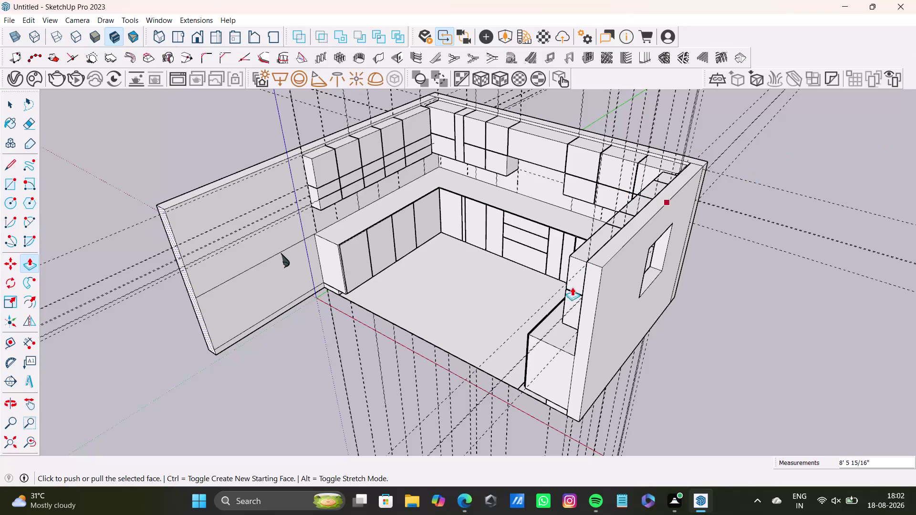
Push/pull the left end wall face and fine-tune its length.
drag(589, 290, 587, 301)
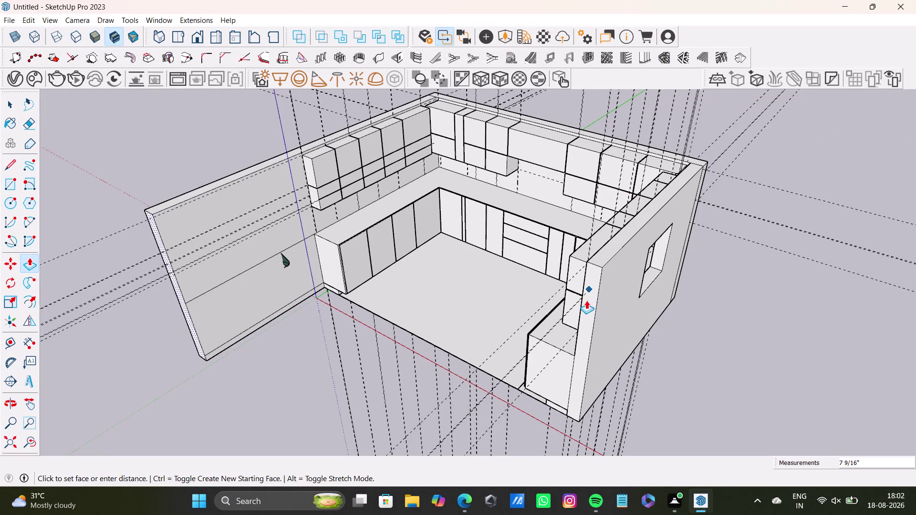
drag(587, 300, 623, 267)
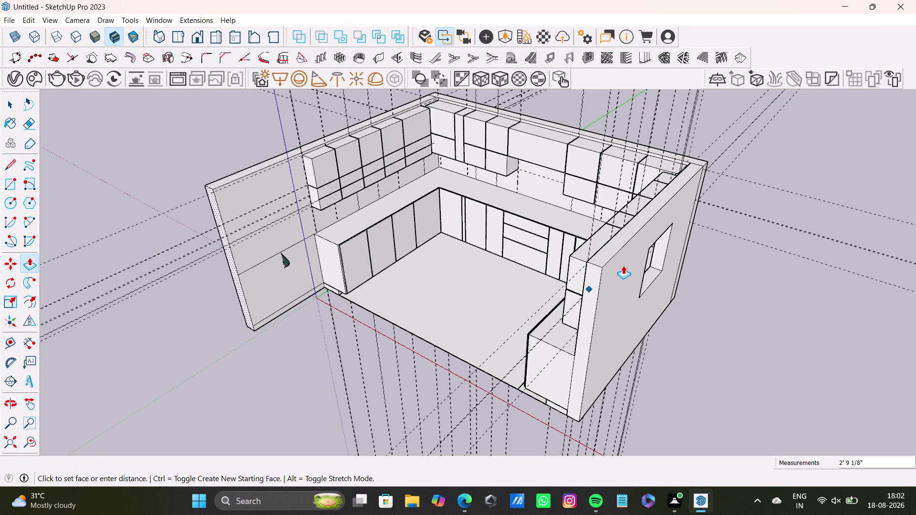
drag(623, 266, 623, 265)
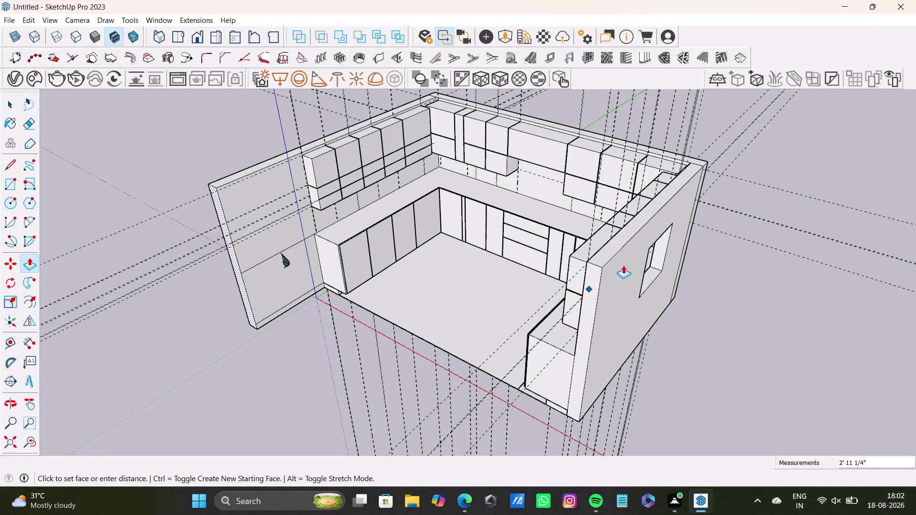
drag(623, 266, 626, 264)
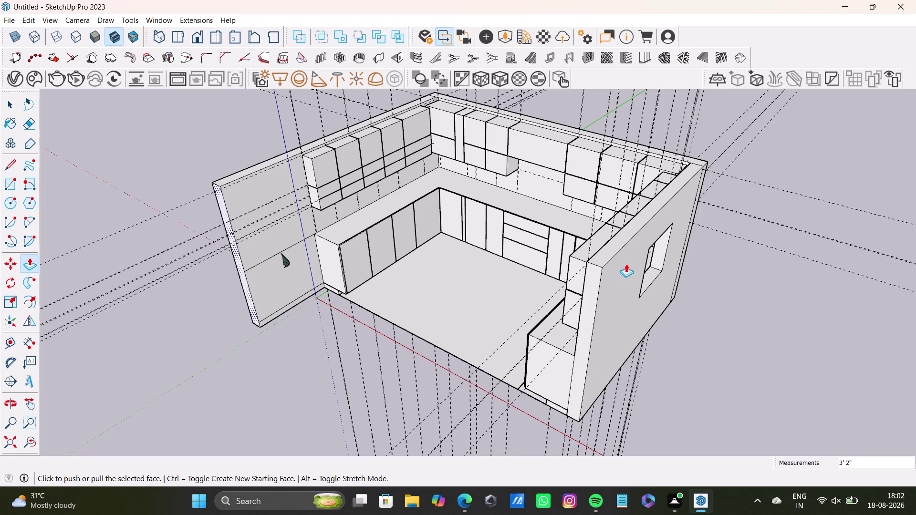
key(space)
Push/pull the right end wall face further forward.
click(590, 279)
key(p)
drag(590, 280, 530, 292)
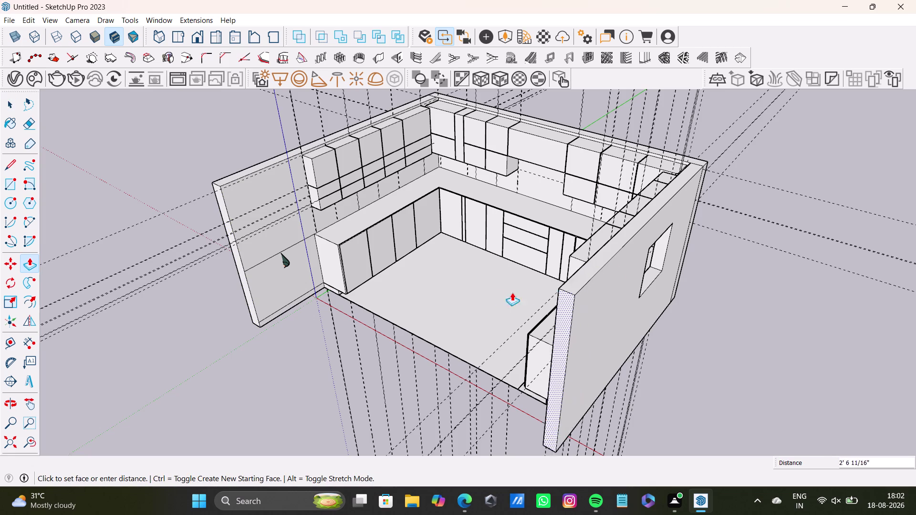
drag(529, 291, 218, 178)
key(space)
Orbit and zoom to view the kitchen room from above.
middle_drag(286, 326, 651, 418)
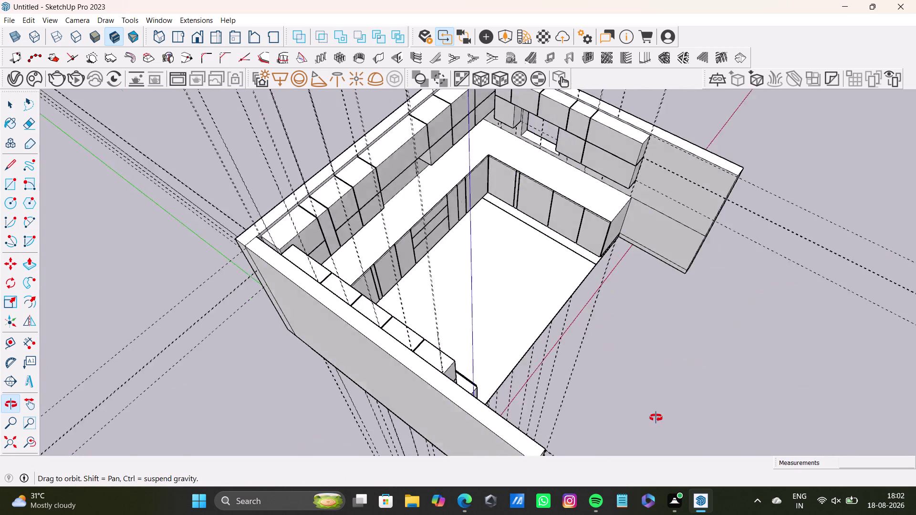
middle_drag(651, 418, 698, 423)
scroll(down, 3)
middle_drag(628, 356, 437, 307)
middle_drag(413, 315, 642, 318)
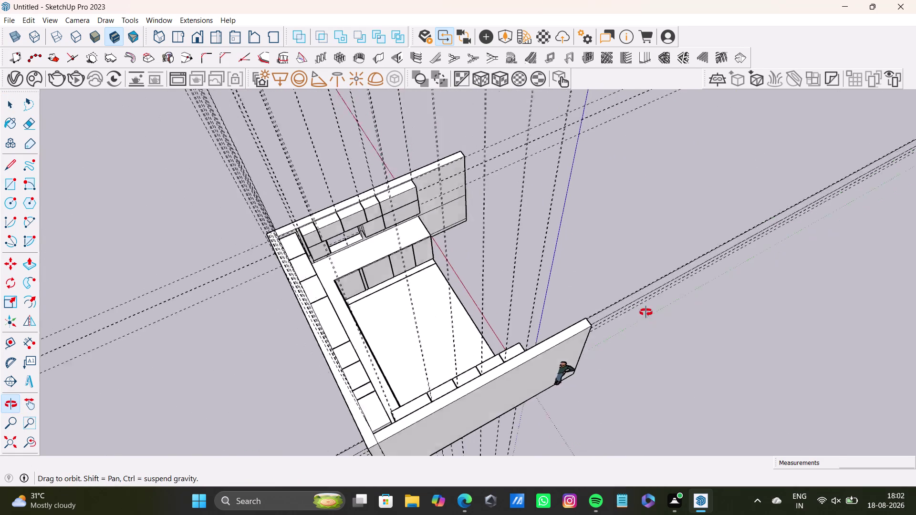
middle_drag(642, 318, 647, 311)
scroll(up, 3)
middle_drag(506, 315, 122, 216)
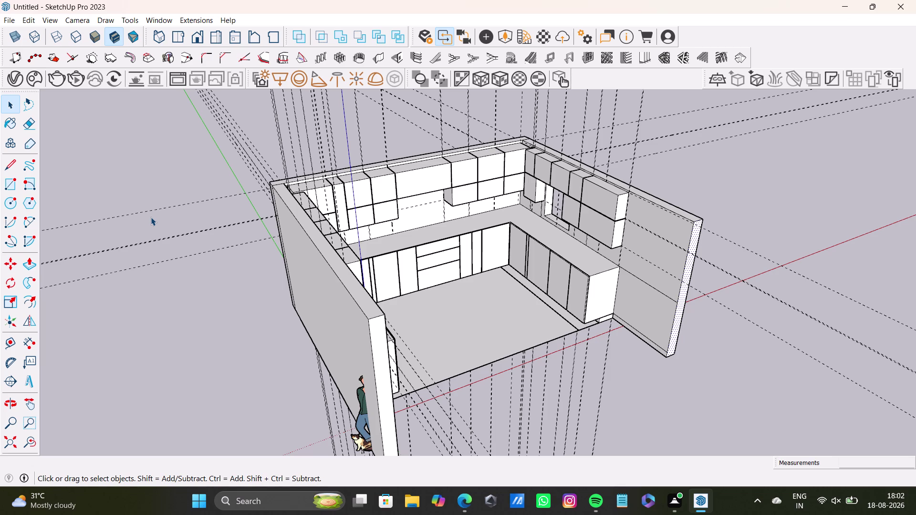
Move in close to inspect the back cabinets and counter, then open the Edit menu.
scroll(down, 3)
middle_drag(521, 310, 393, 307)
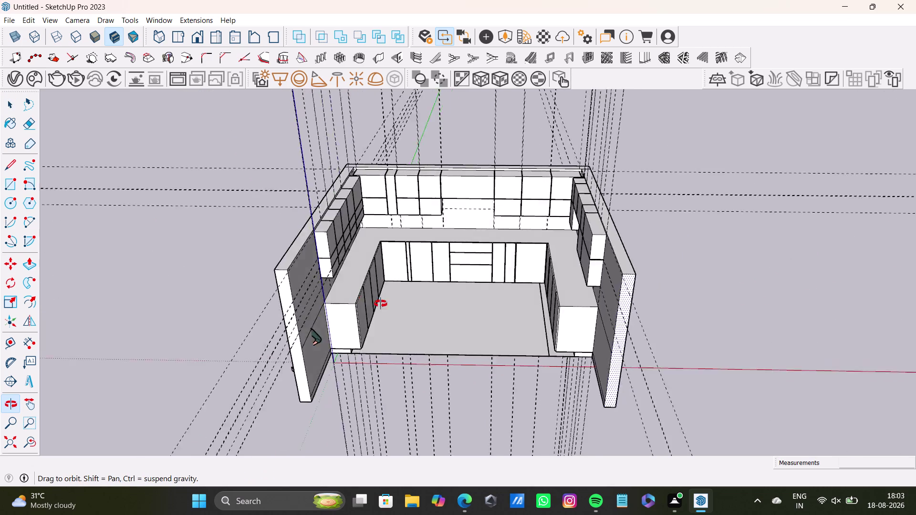
middle_drag(392, 306, 242, 310)
scroll(up, 3)
middle_drag(352, 252, 448, 192)
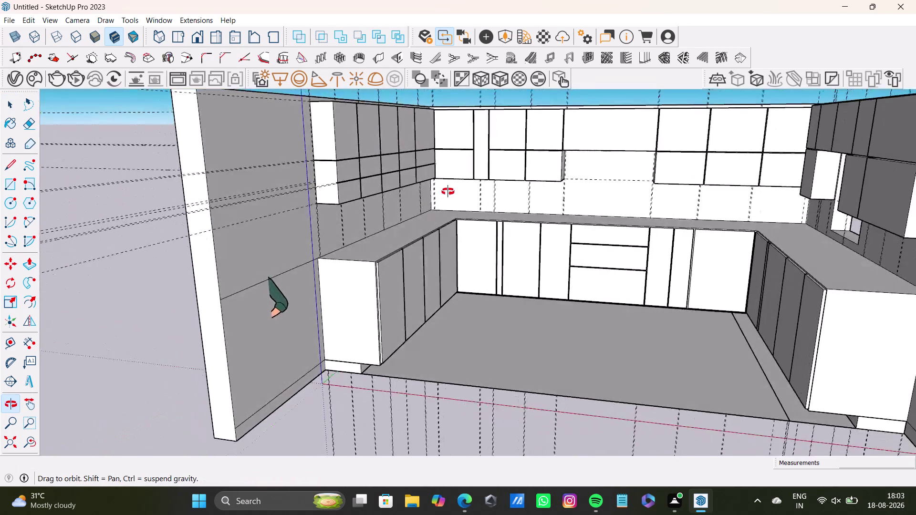
middle_drag(448, 192, 404, 266)
scroll(up, 3)
scroll(down, 3)
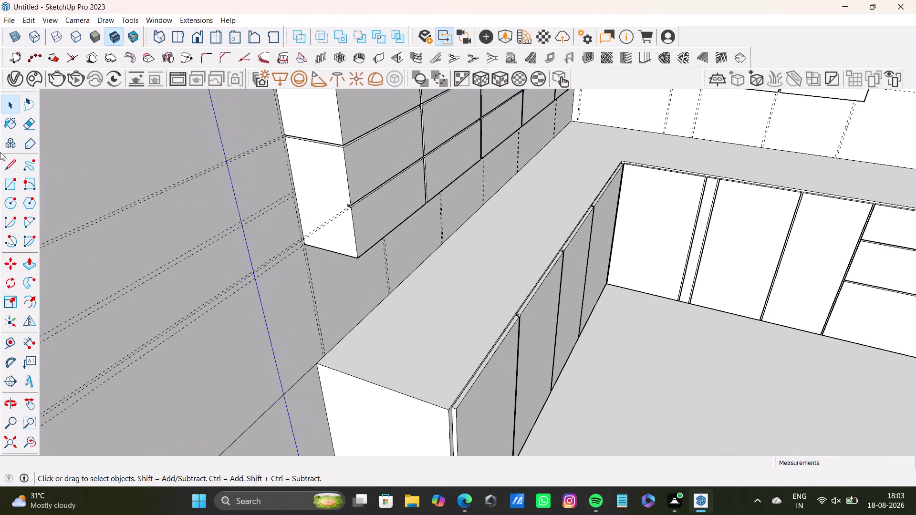
click(24, 19)
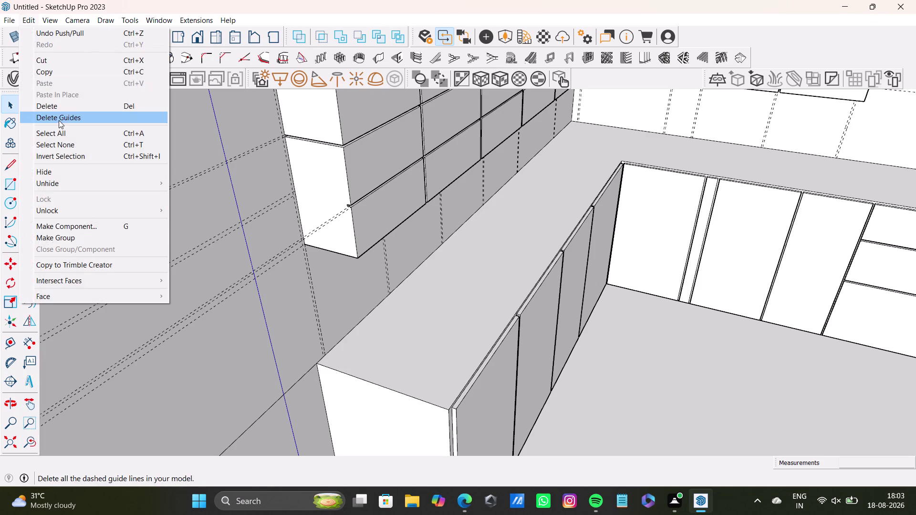
Delete all guides via Edit > Delete Guides and orbit to confirm they're gone.
click(58, 121)
scroll(down, 3)
middle_drag(161, 218, 390, 300)
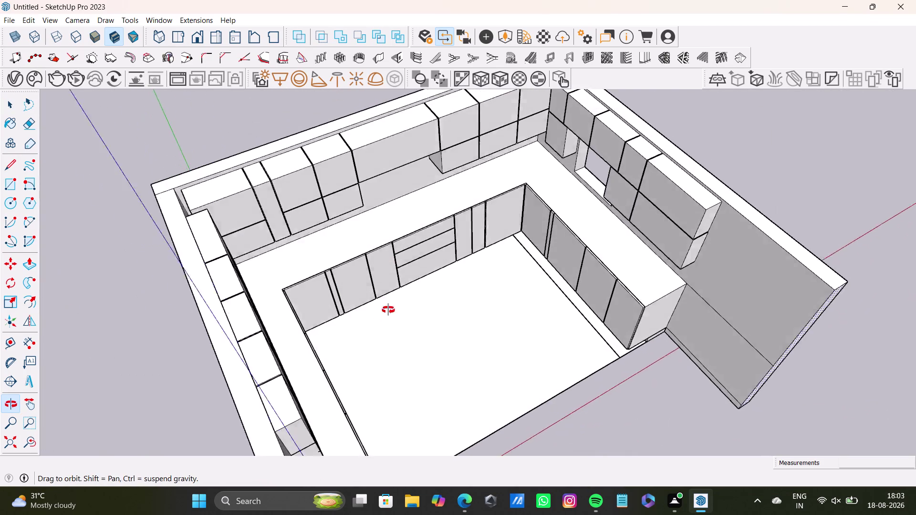
middle_drag(390, 299, 158, 169)
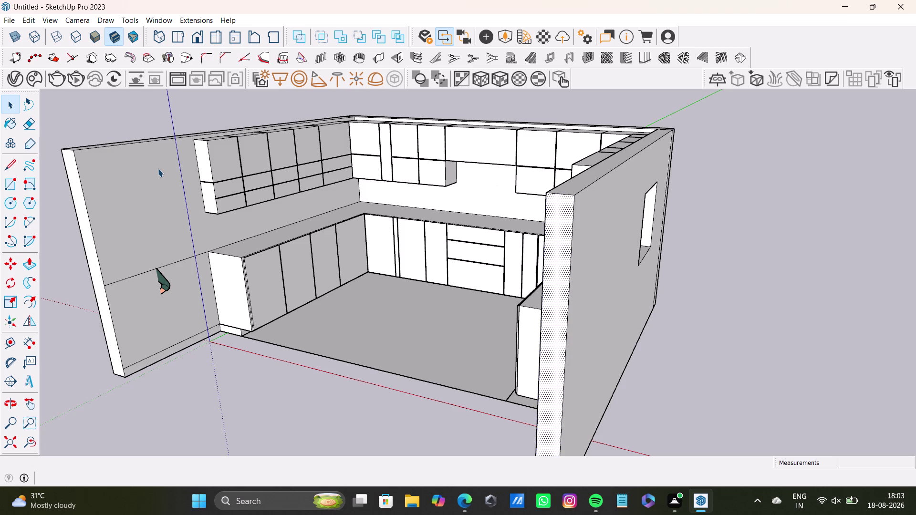
scroll(down, 3)
middle_drag(185, 321, 116, 438)
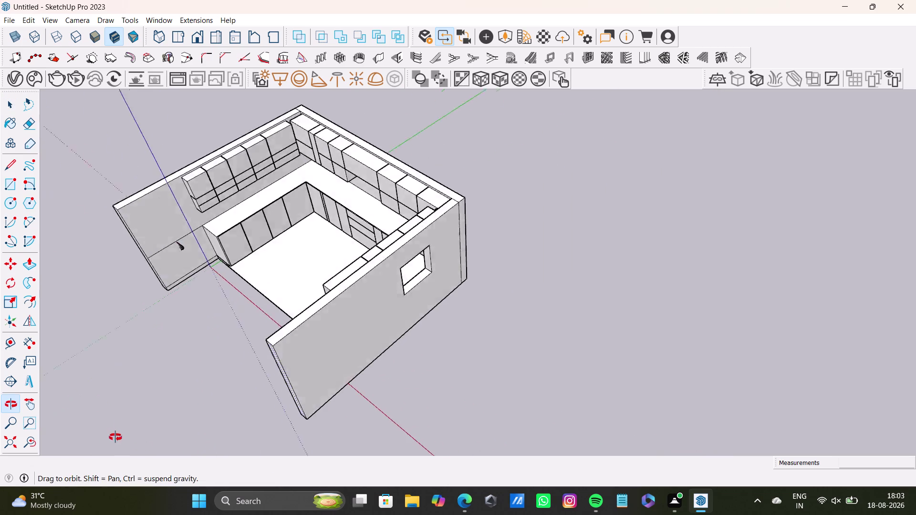
middle_drag(116, 438, 116, 421)
scroll(up, 3)
middle_drag(184, 299, 355, 419)
scroll(up, 3)
middle_drag(345, 363, 555, 321)
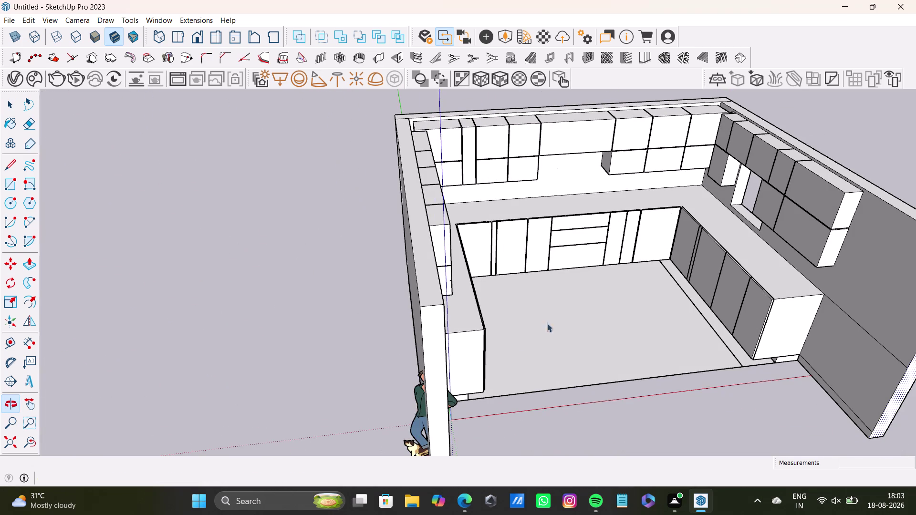
click(418, 406)
key(Delete)
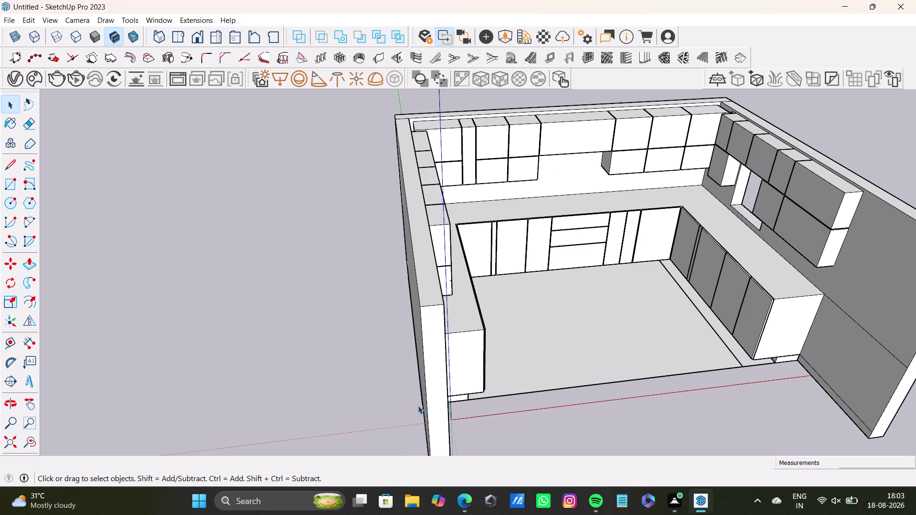
scroll(down, 3)
middle_drag(535, 418, 296, 393)
scroll(up, 3)
middle_drag(403, 354, 402, 358)
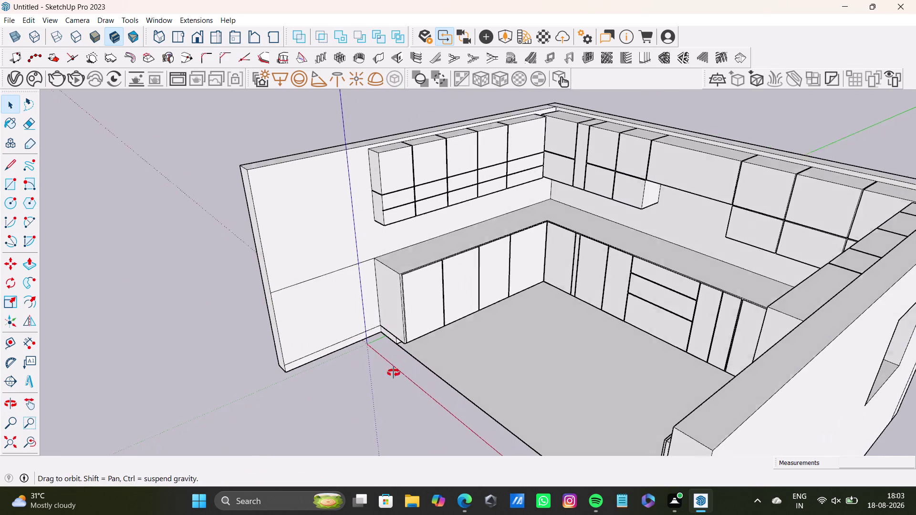
middle_drag(402, 358, 266, 343)
middle_click(324, 214)
middle_drag(324, 215, 360, 258)
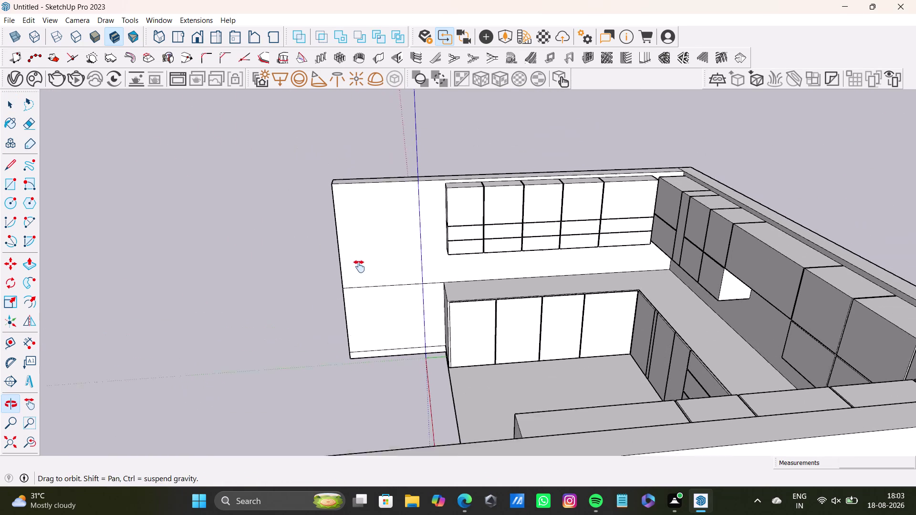
middle_drag(359, 258, 359, 268)
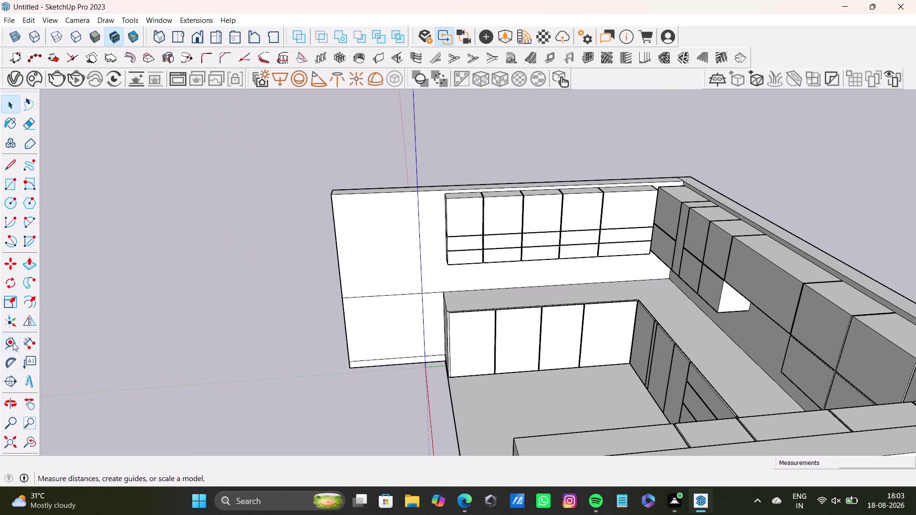